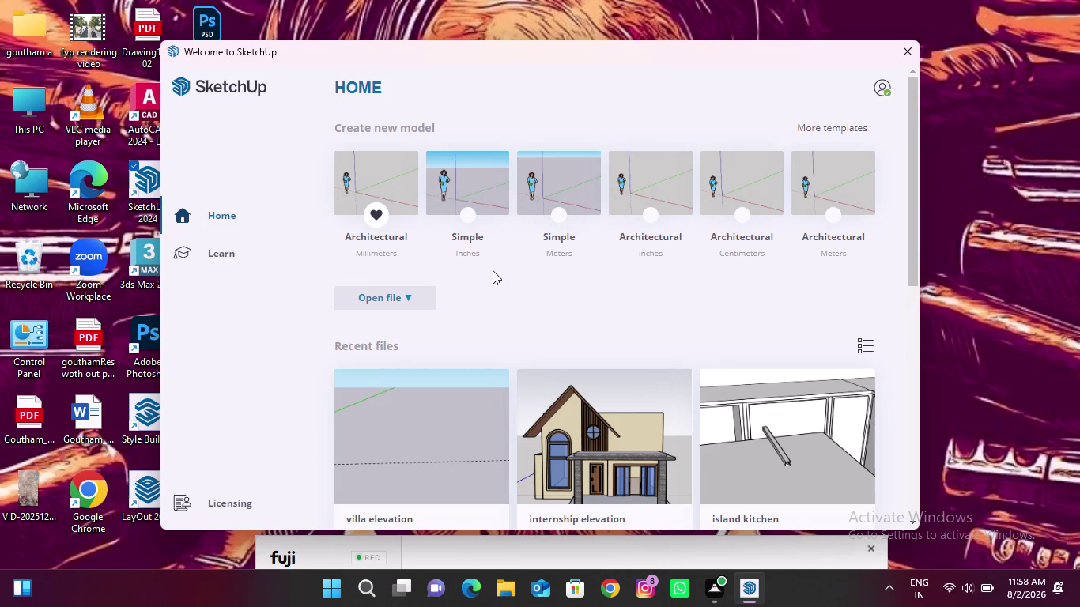
Scroll the welcome screen's Recent files down to reveal T V unit and sketchup fyp 02.
scroll(down, 3)
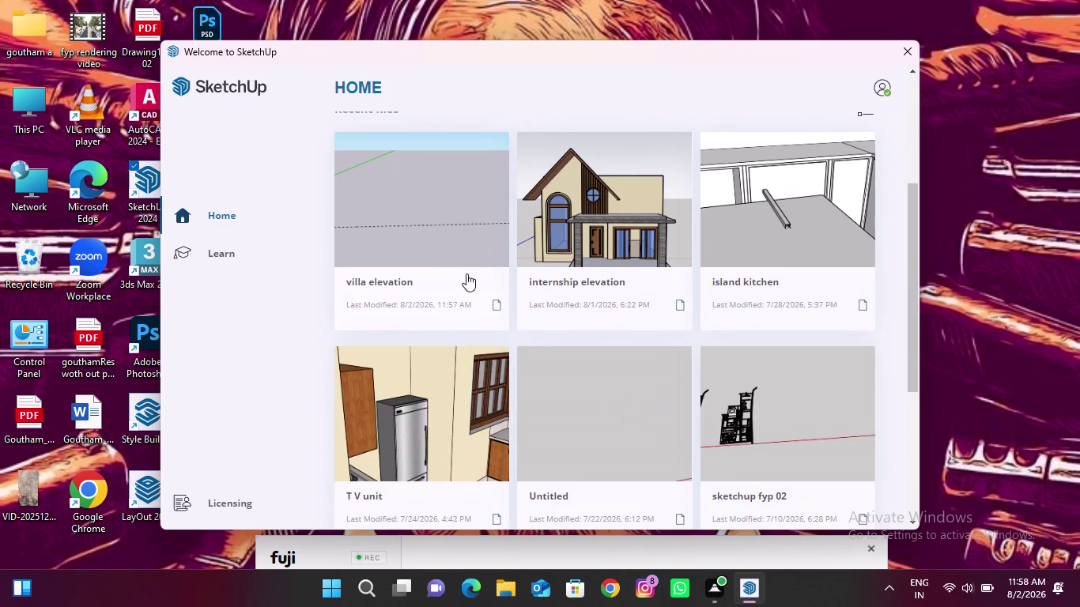